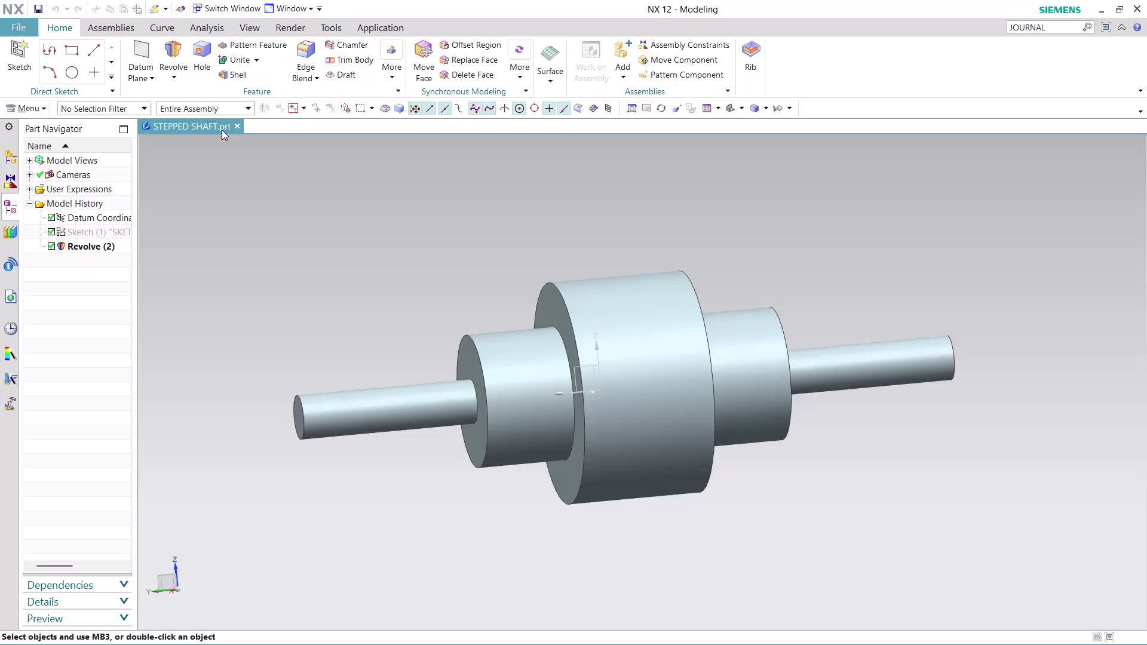
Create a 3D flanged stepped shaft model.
Close STEPPED SHAFT.prt and create a new millimetre Model part, model1.prt.
click(237, 126)
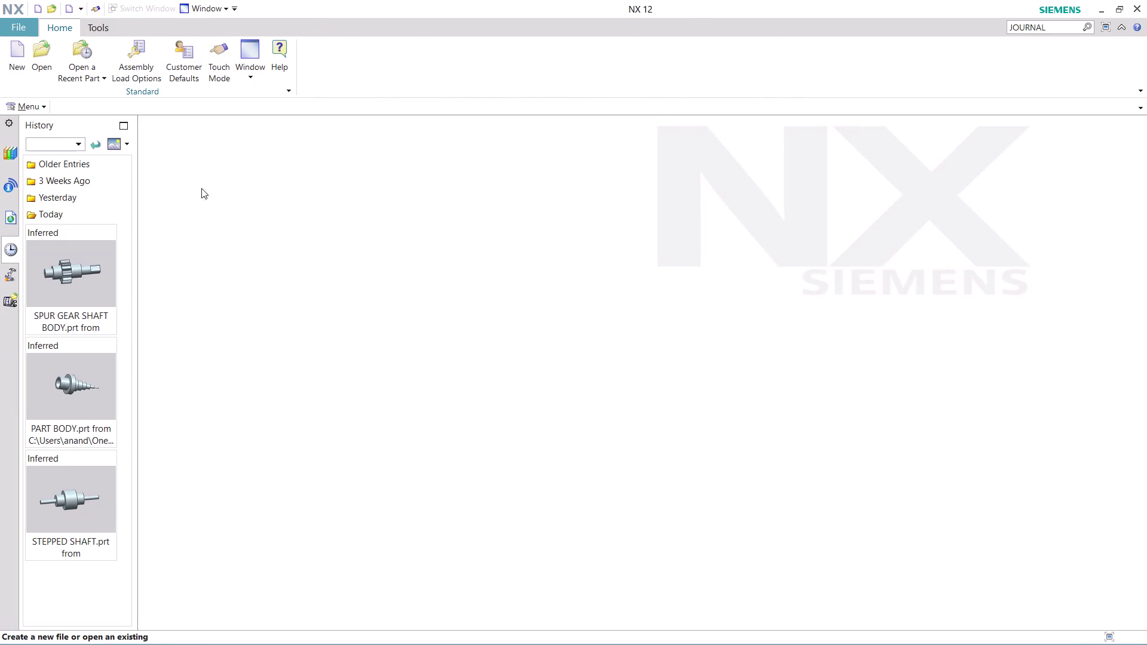
click(10, 49)
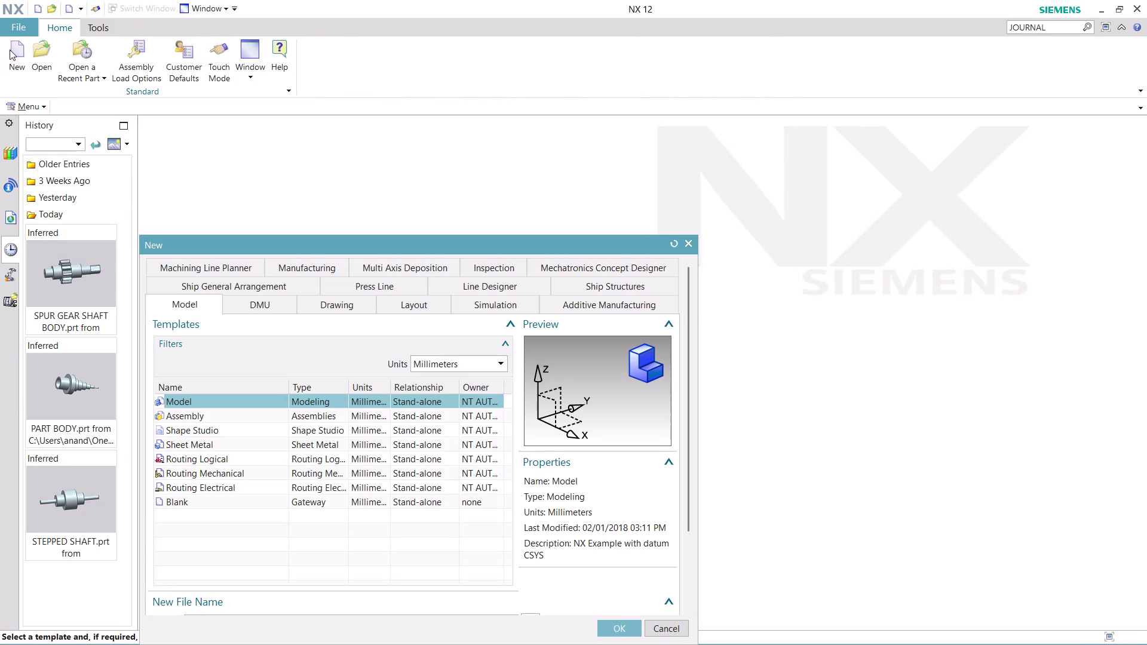
click(621, 630)
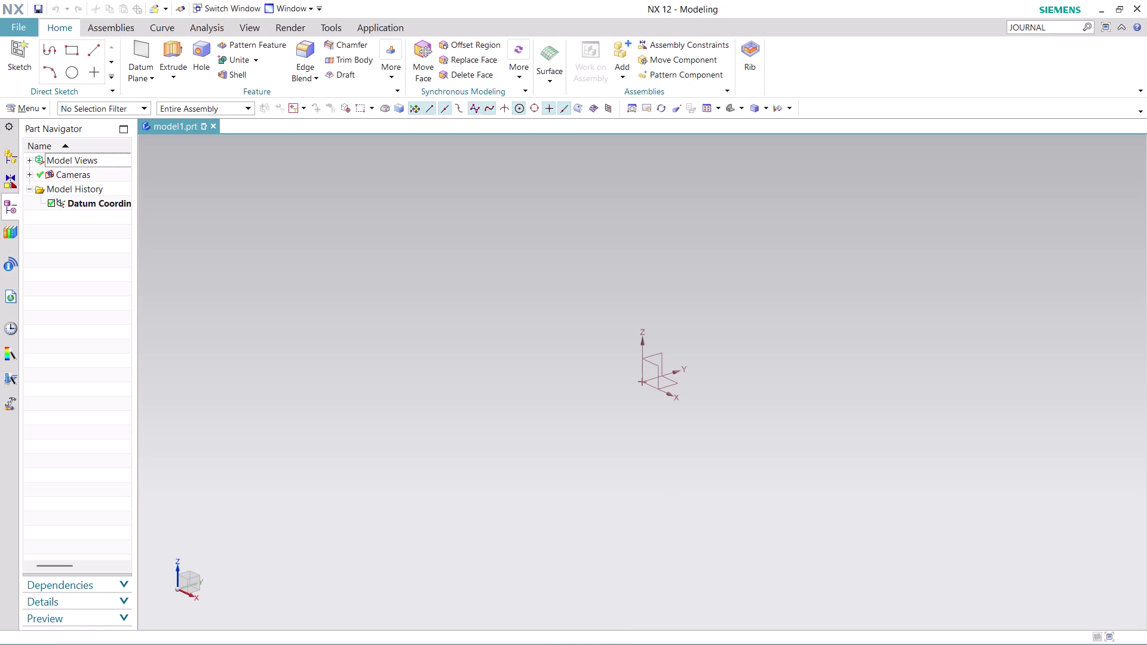
click(34, 103)
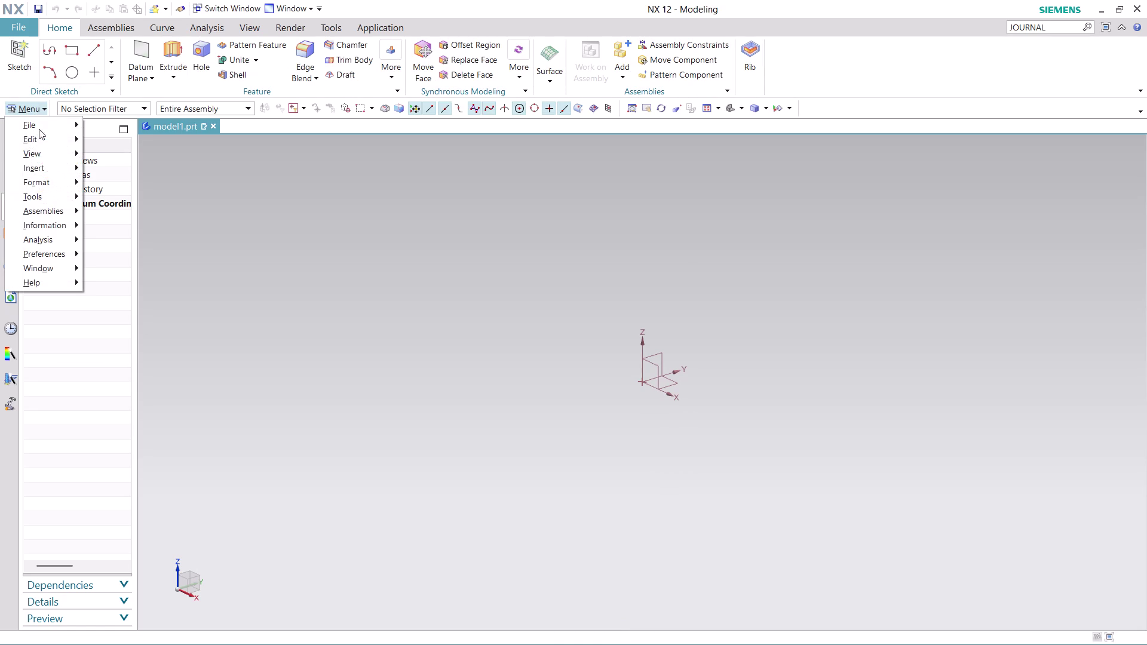
Create a sketch on the XY plane with its origin at 0,0,0.
click(153, 187)
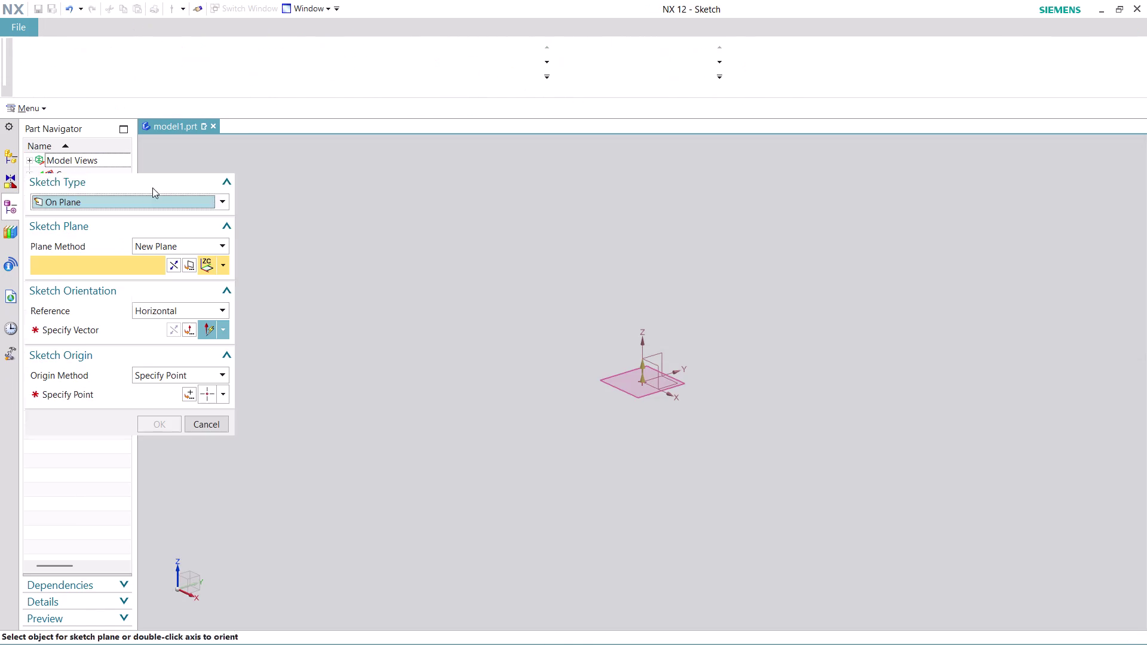
click(120, 327)
click(672, 372)
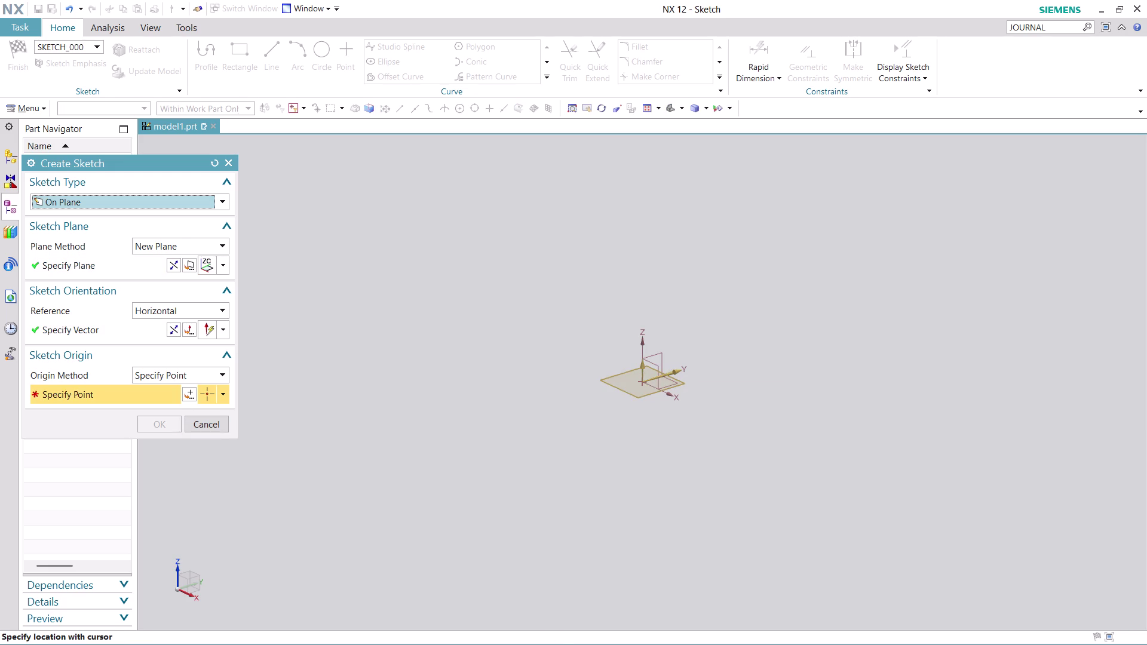
click(191, 393)
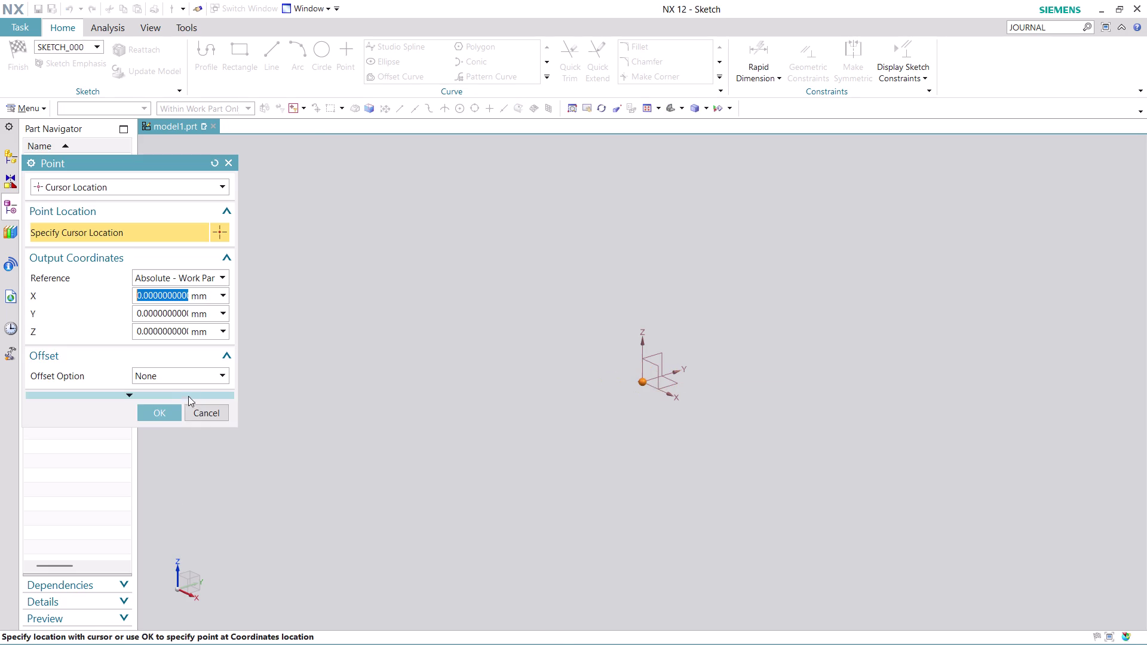
click(162, 415)
click(154, 425)
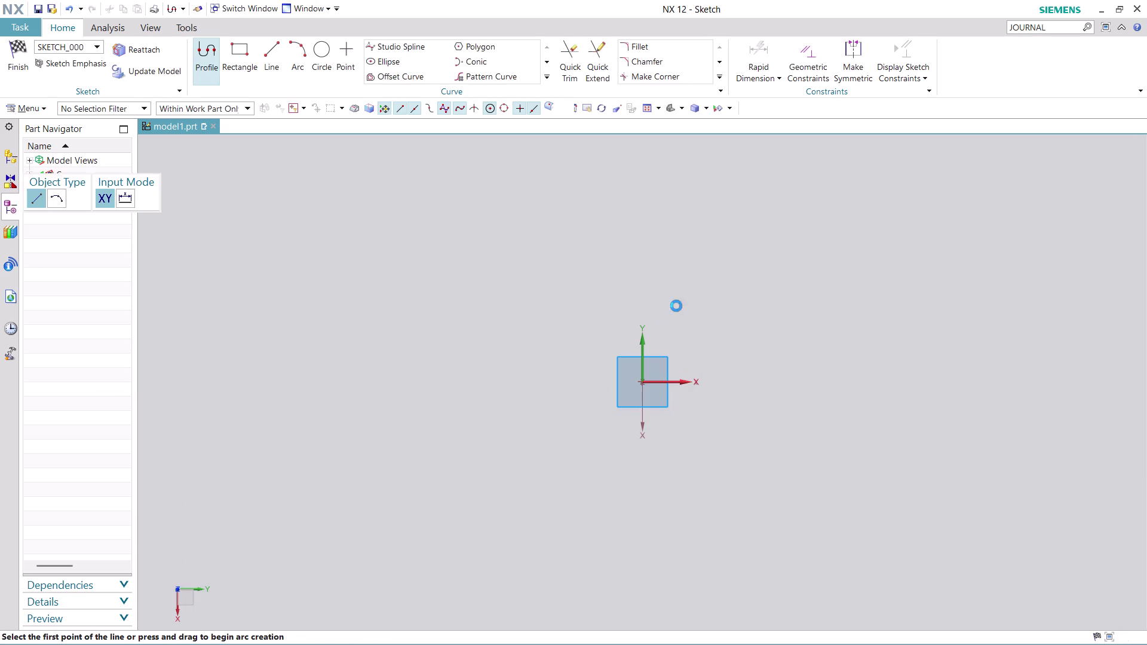
Find the journal commands and start journal recording.
drag(1054, 24, 1030, 35)
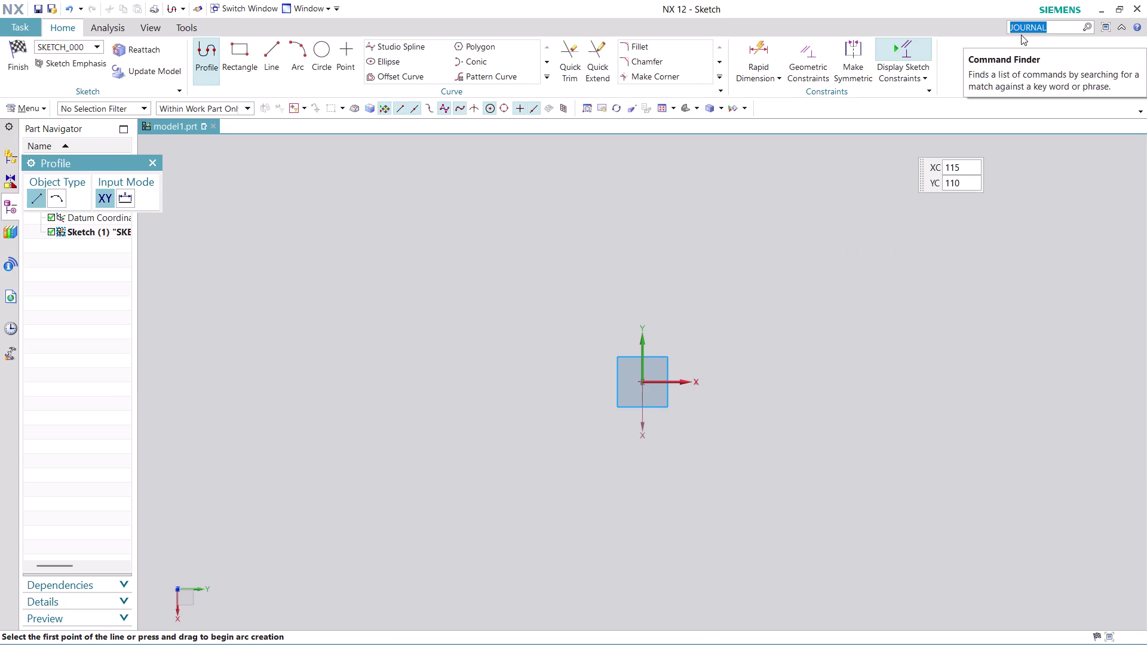
key(Return)
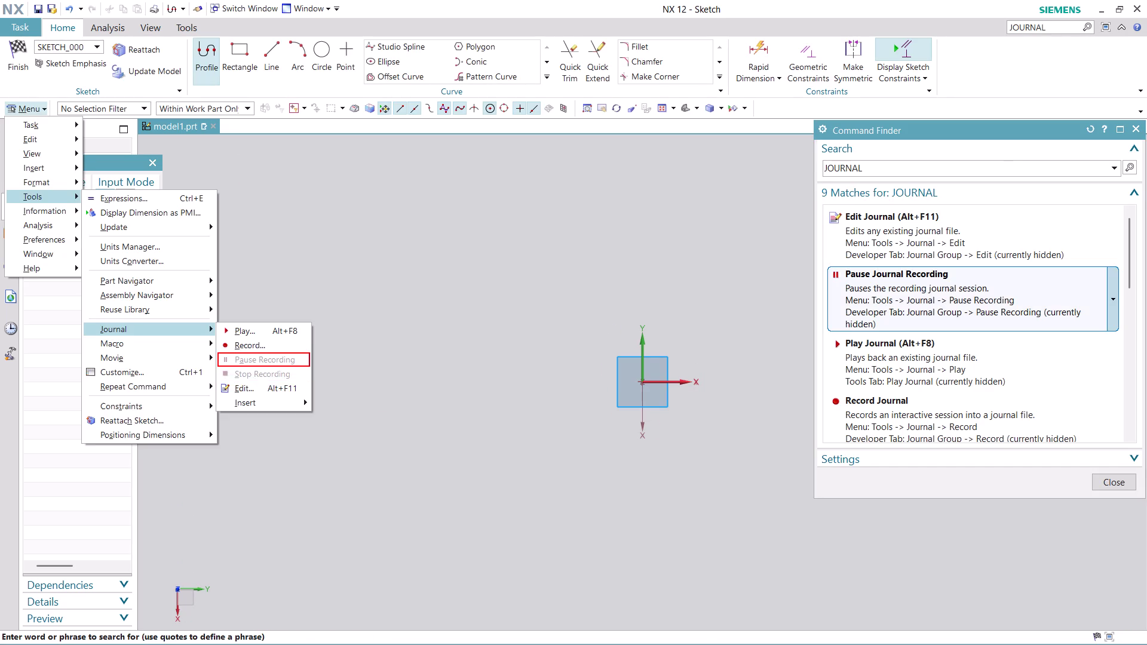
scroll(down, 3)
scroll(down, 3)
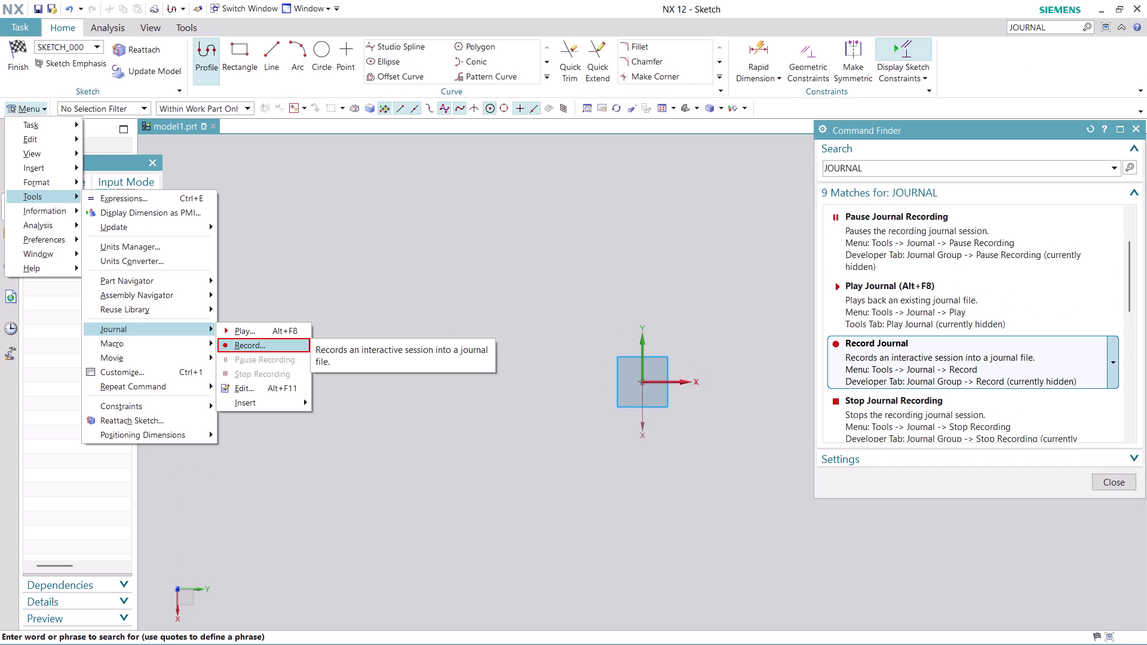
click(994, 355)
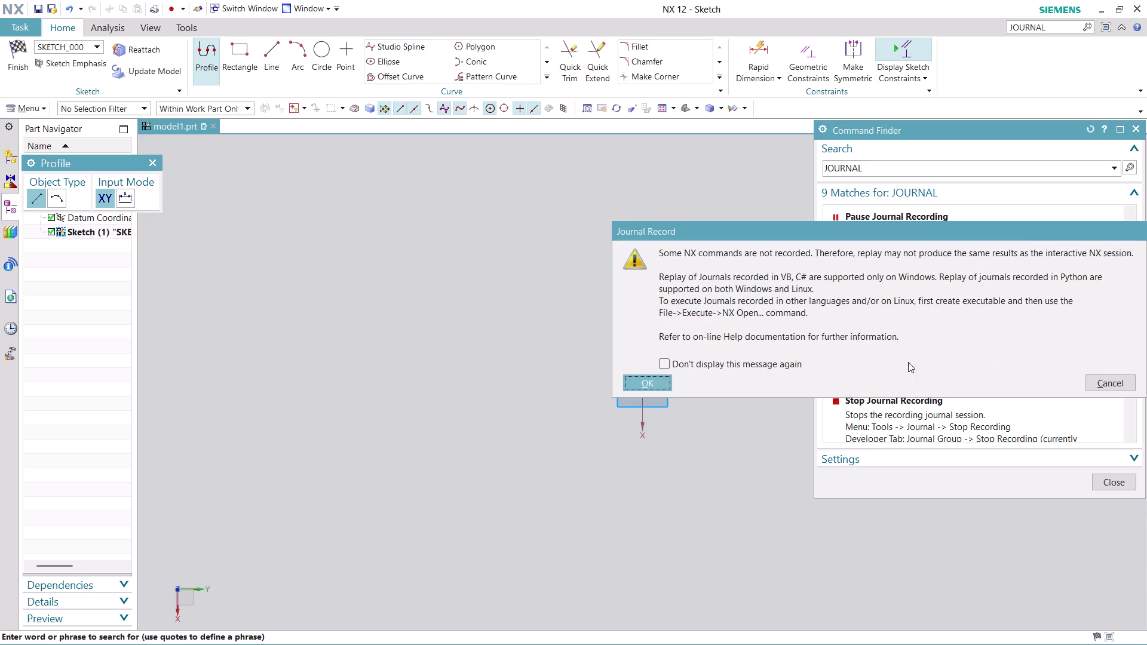
Accept the journal recording warning and name the journal file 'FLANGED STEPPED'.
click(657, 381)
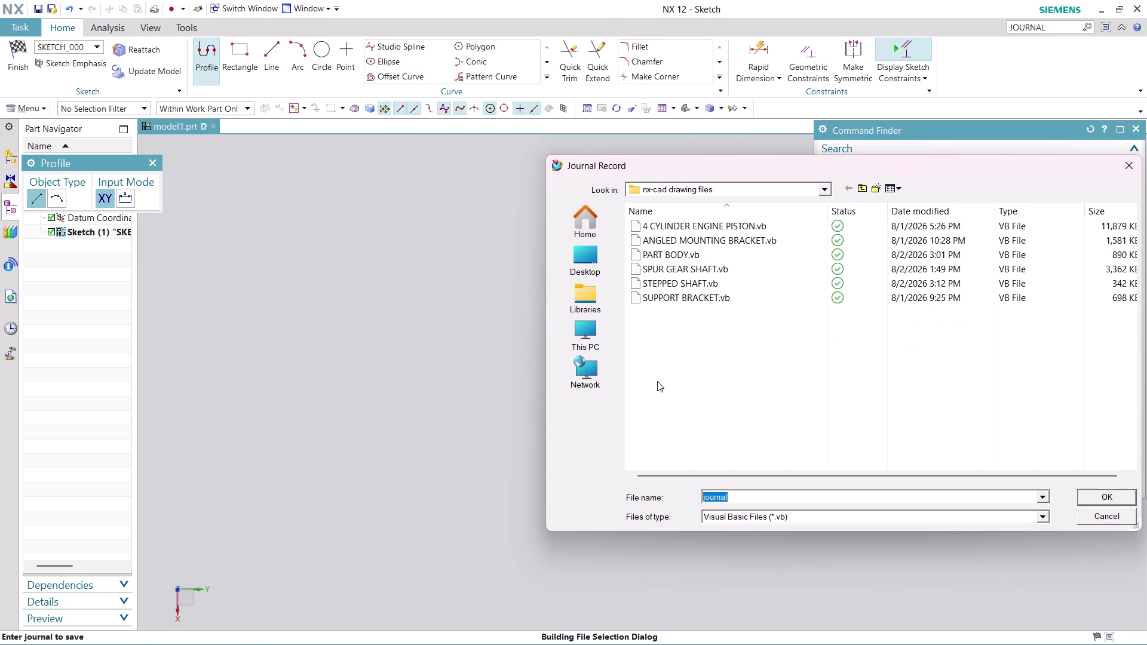
text(FL)
text(ANGED)
key(space)
text(STEPPE)
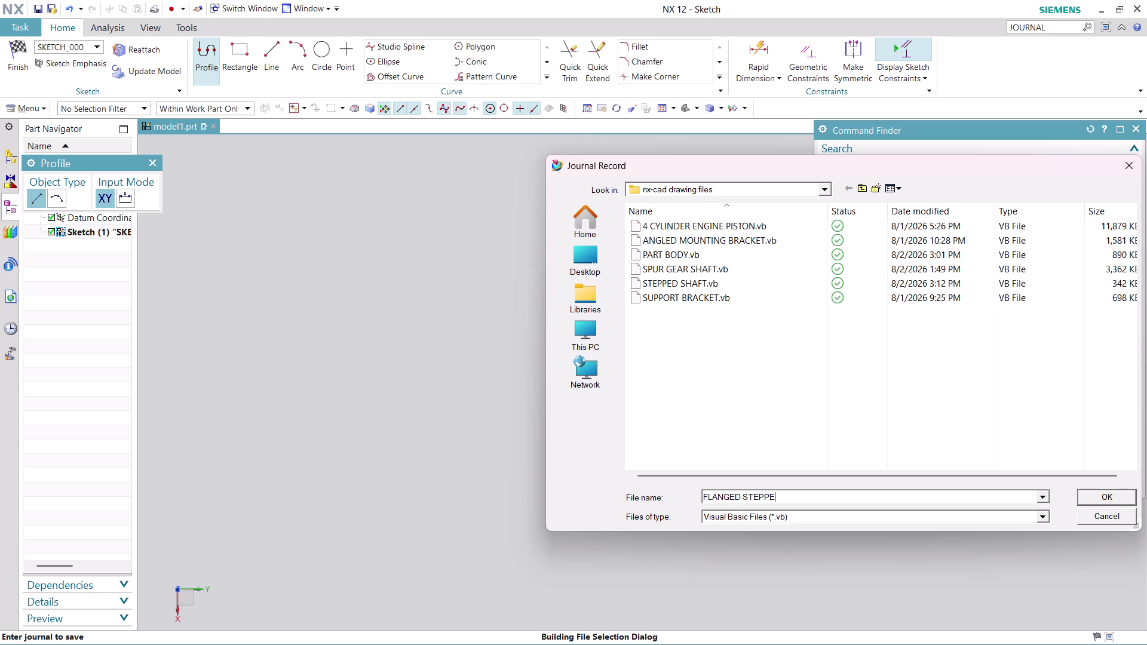
text(D SHA)
text(FT)
key(BackSpace)
key(BackSpace)
key(BackSpace)
key(BackSpace)
key(BackSpace)
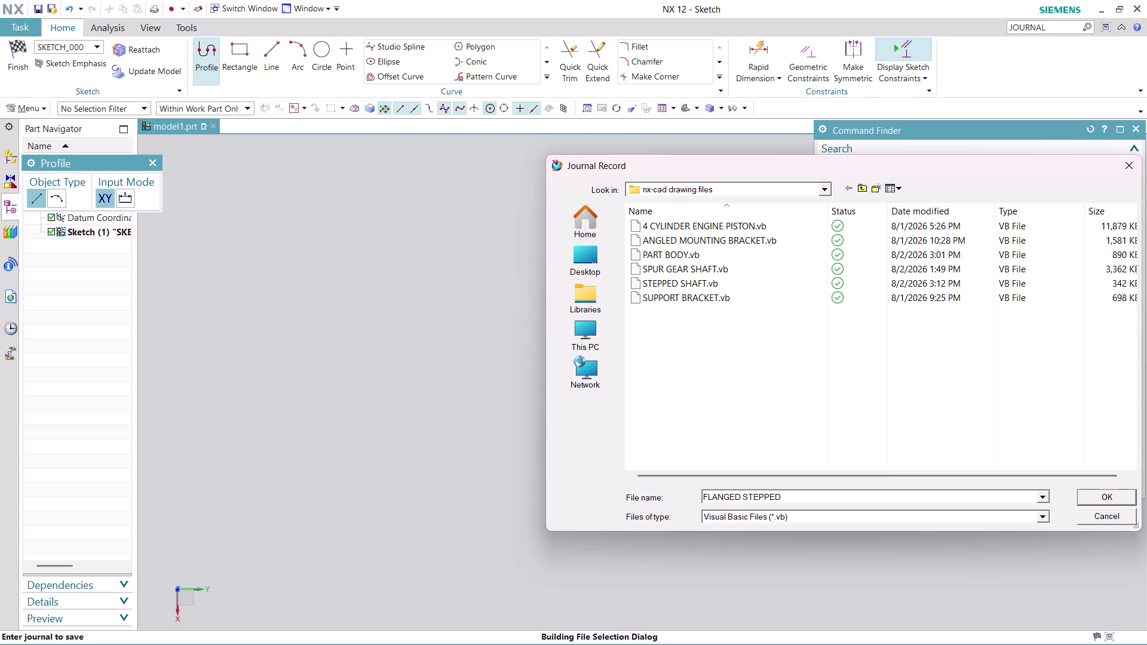